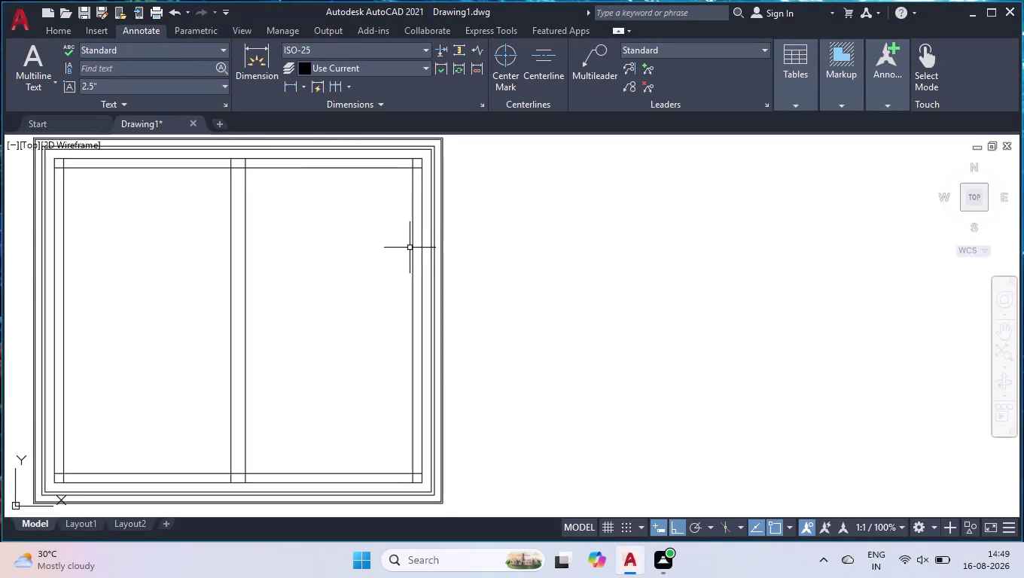
Select the first old inner vertical lines, then window-select more of the old lines.
scroll(up, 3)
scroll(up, 3)
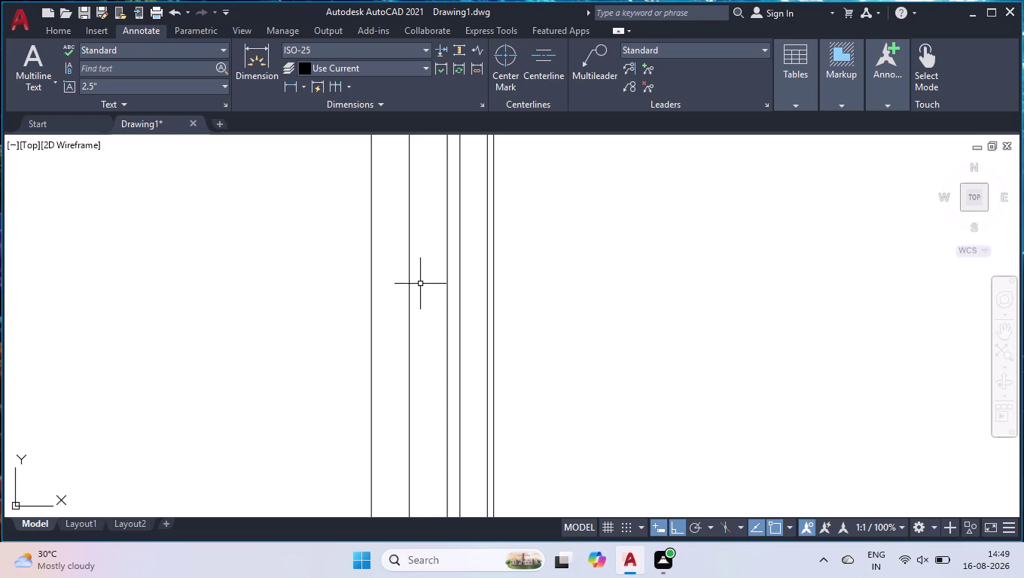
scroll(down, 3)
scroll(up, 3)
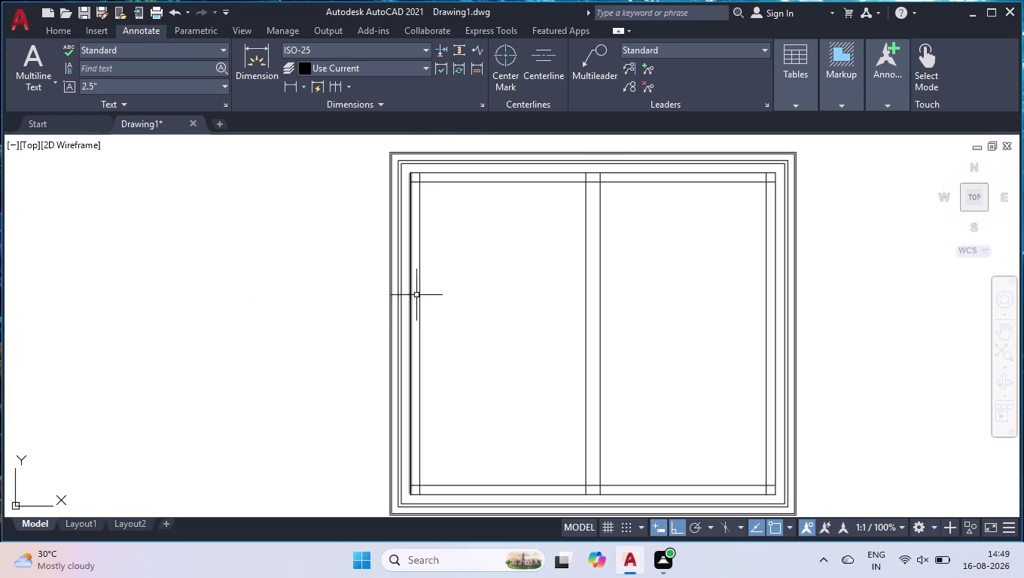
scroll(up, 3)
scroll(up, 3)
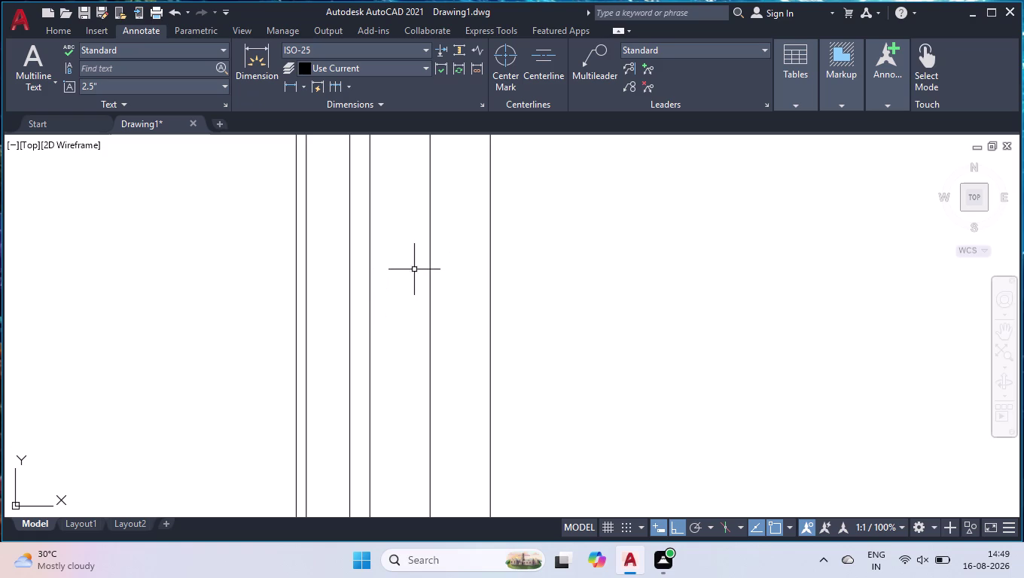
click(552, 256)
click(460, 319)
scroll(down, 3)
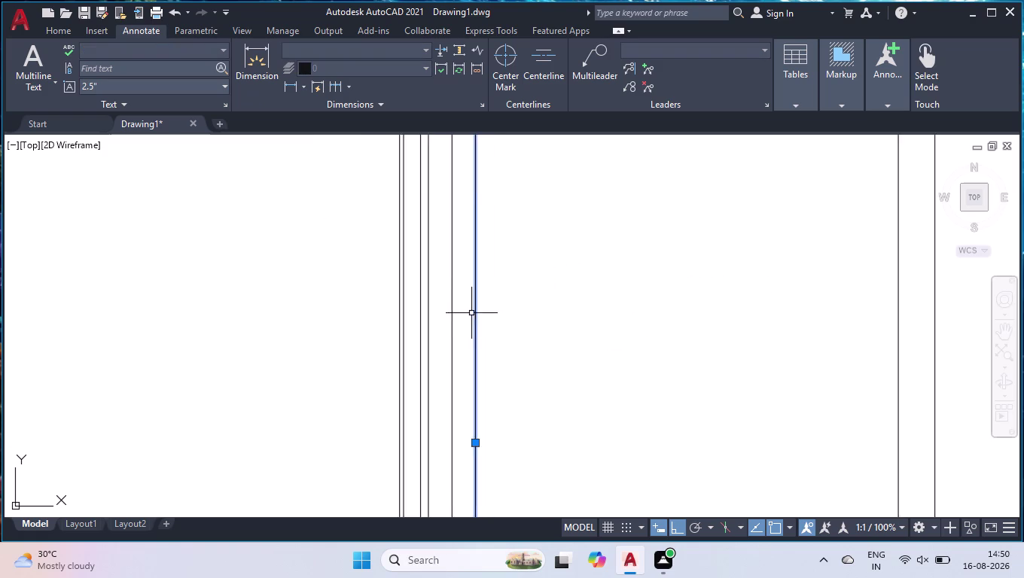
scroll(down, 3)
click(537, 212)
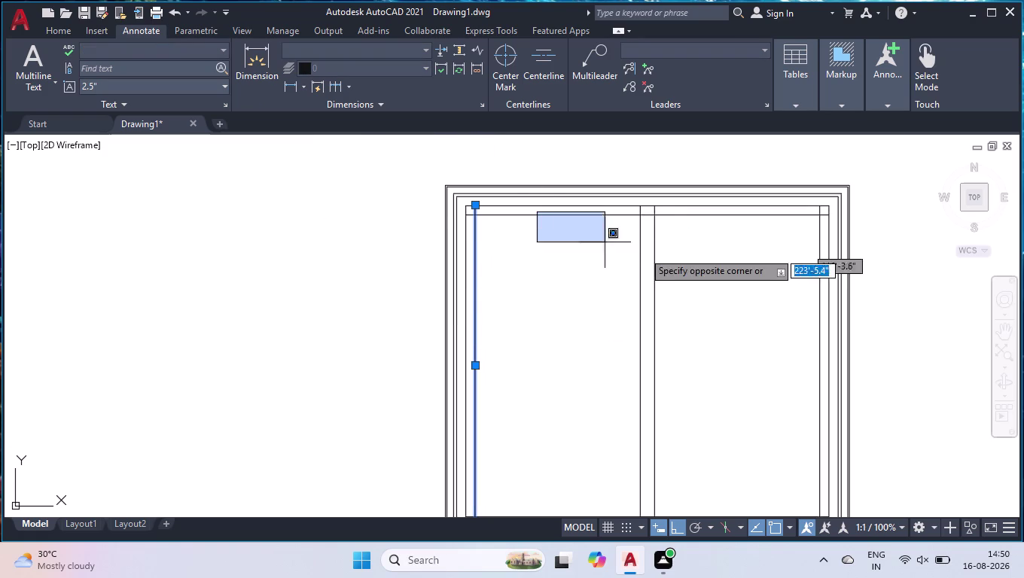
click(687, 257)
Add the middle, horizontal, right and bottom old lines to the selection and delete them.
click(705, 248)
click(584, 315)
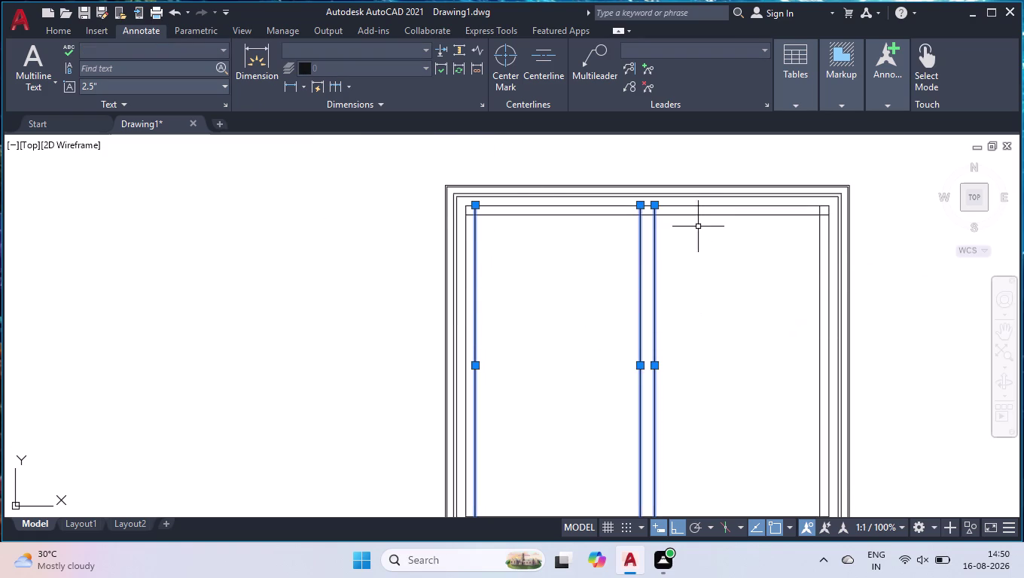
click(703, 215)
click(821, 304)
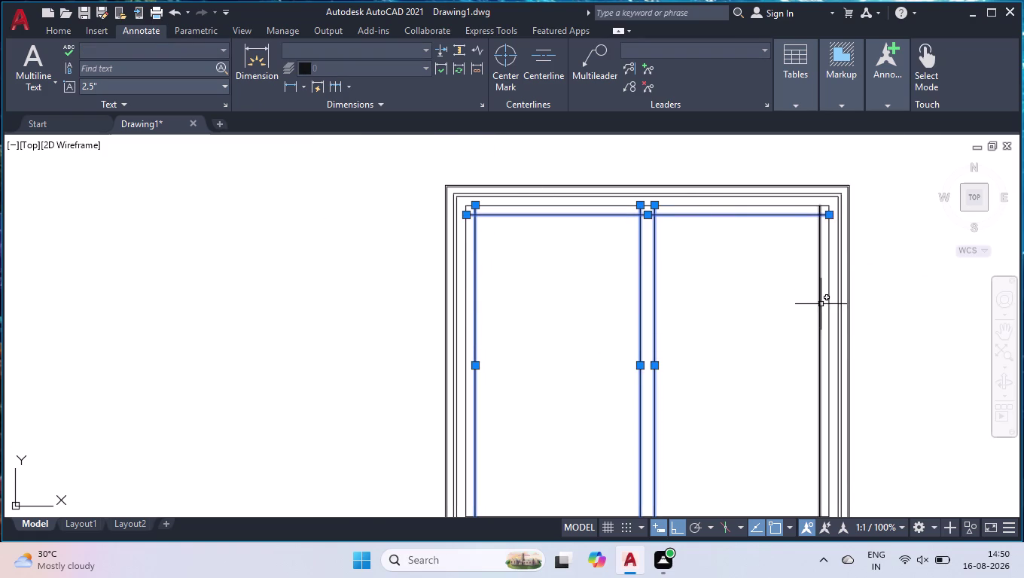
scroll(down, 3)
scroll(up, 3)
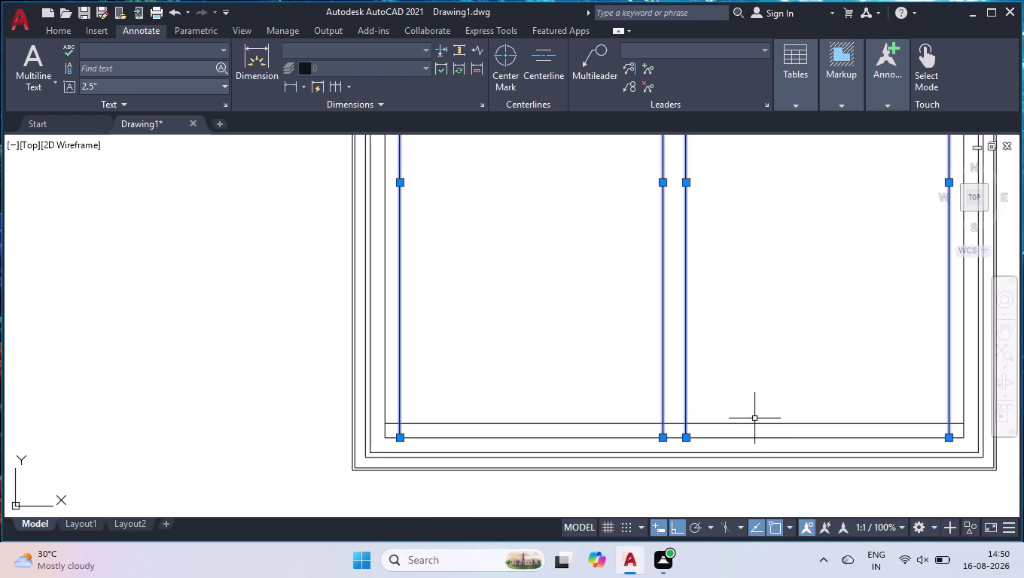
click(753, 421)
key(Delete)
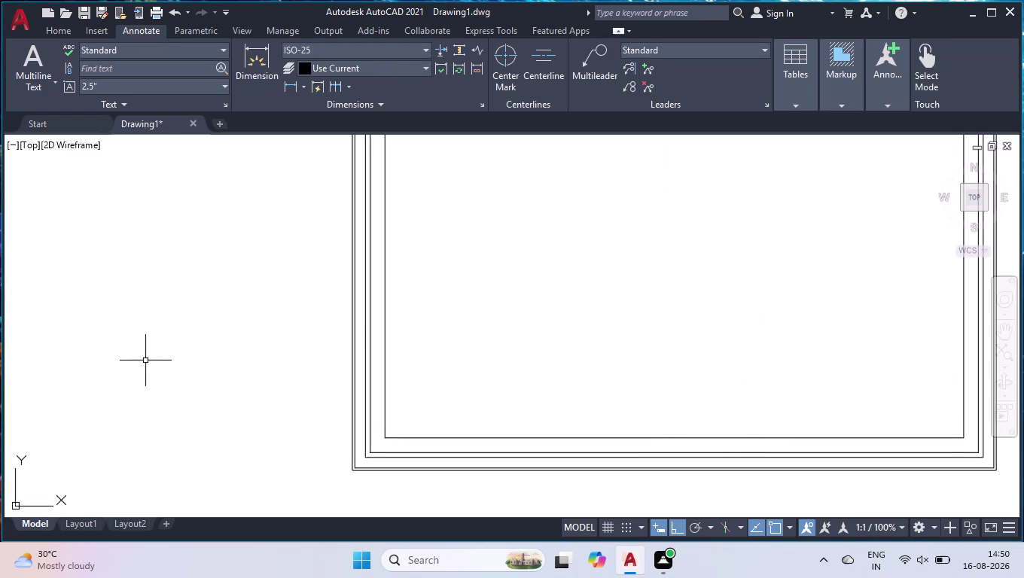
Begin entering the linear dimension command.
scroll(up, 3)
key(d)
key(l)
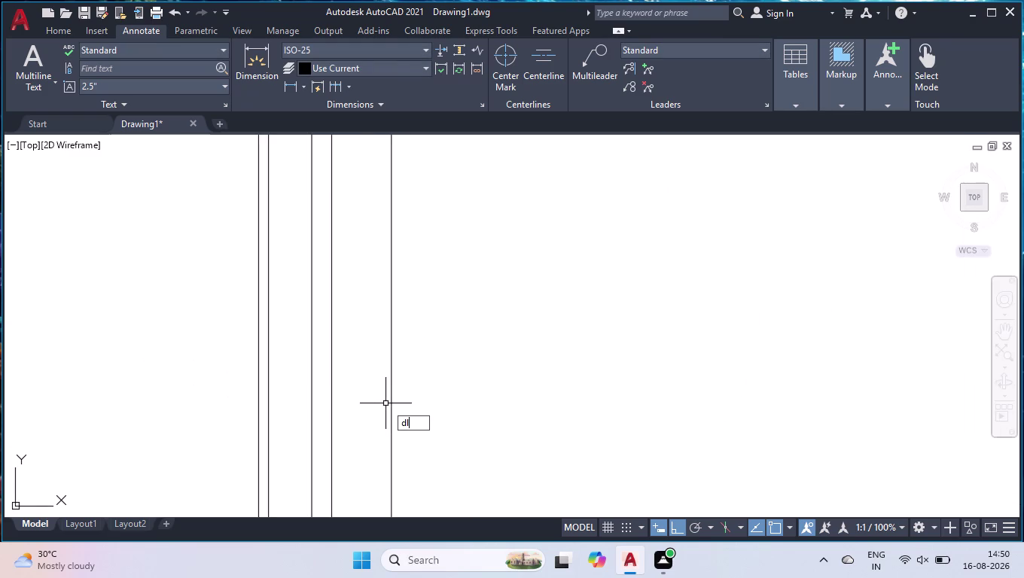
key(i)
key(Return)
click(385, 403)
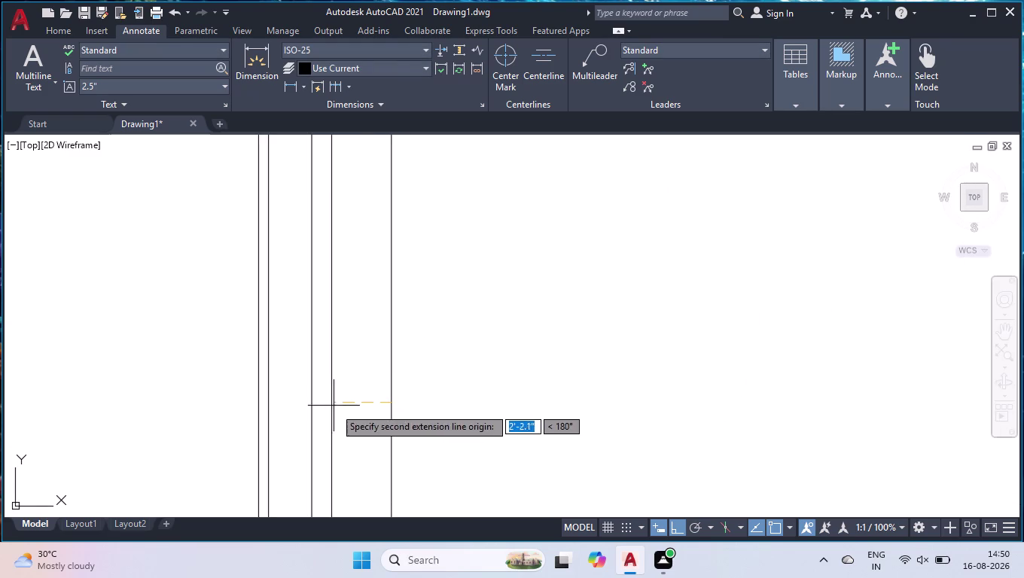
click(327, 404)
key(space)
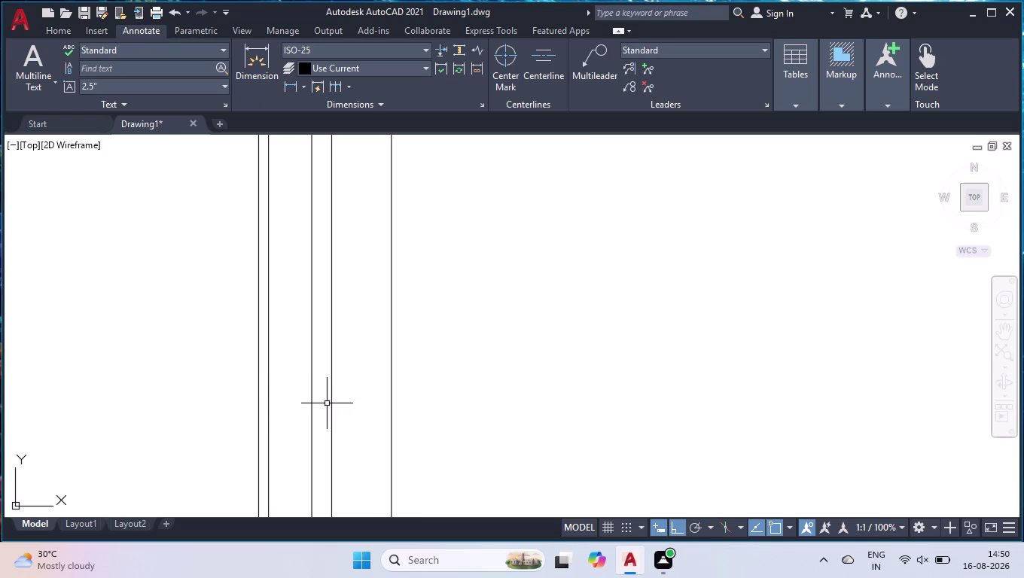
scroll(down, 3)
scroll(down, 3)
scroll(down, 3)
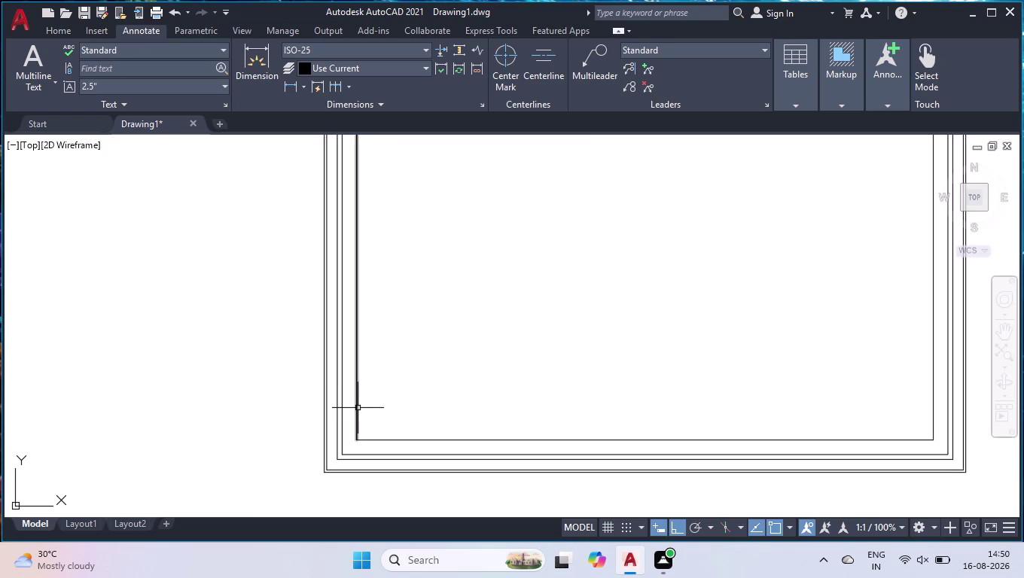
scroll(down, 3)
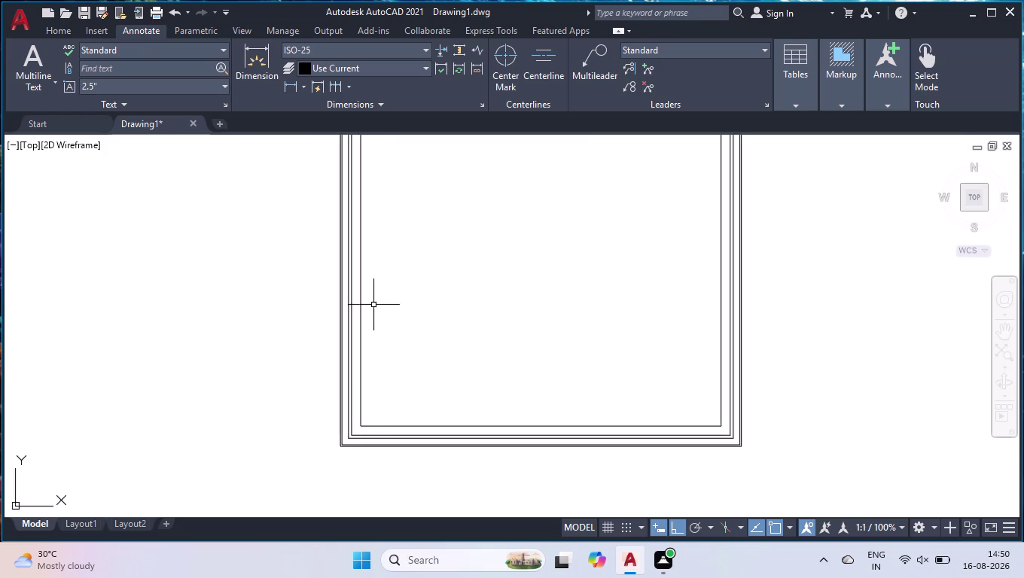
scroll(down, 3)
scroll(up, 3)
scroll(up, 3)
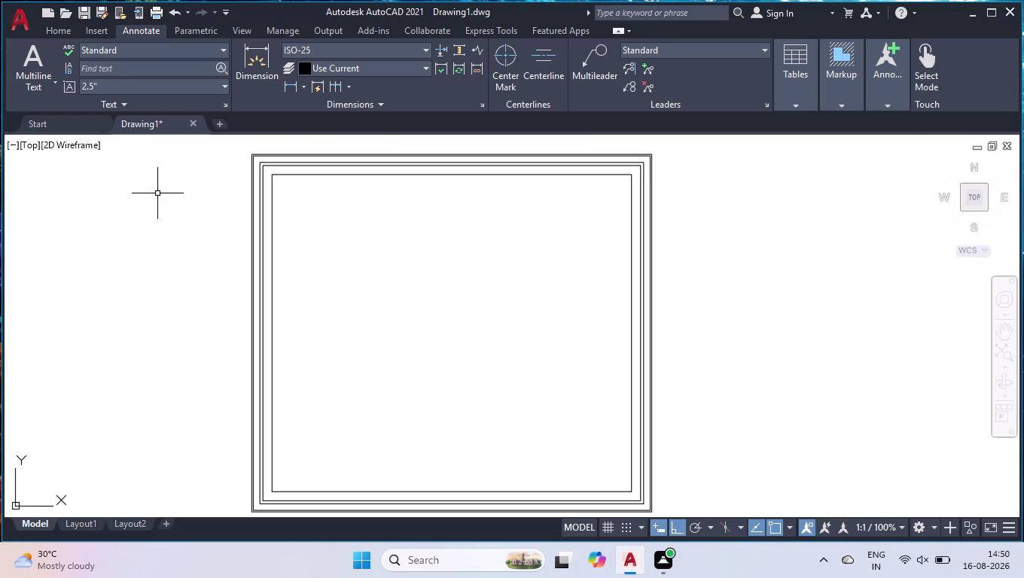
scroll(up, 3)
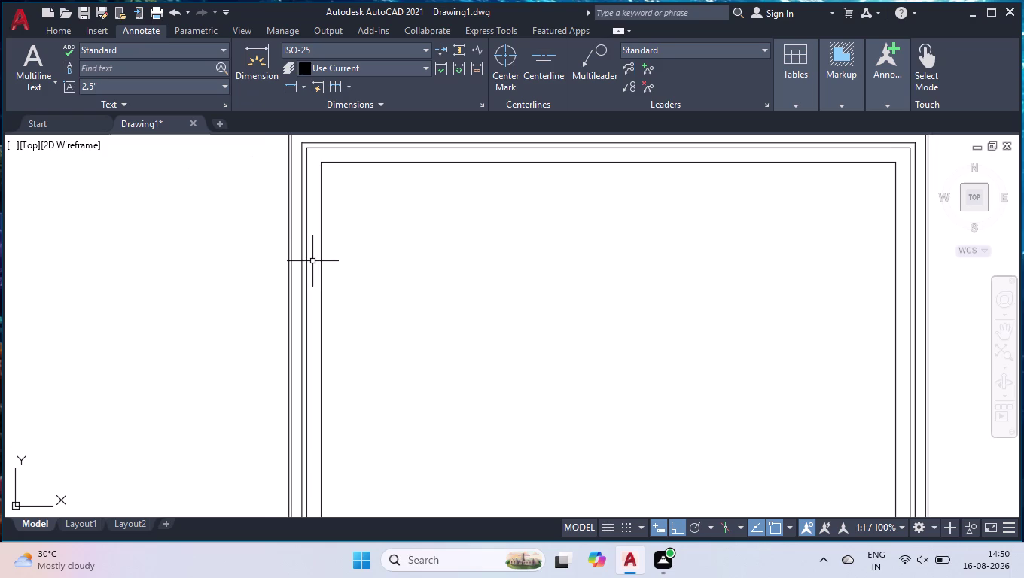
Start OFFSET with a mistaken 40'5.5" distance, then cancel and restart it.
text(off)
key(Return)
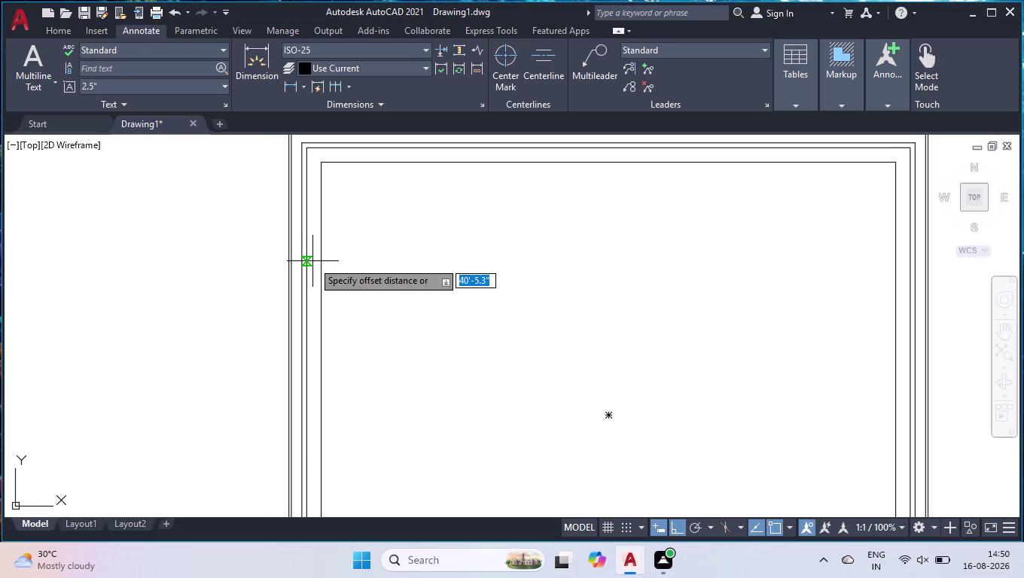
text(4)
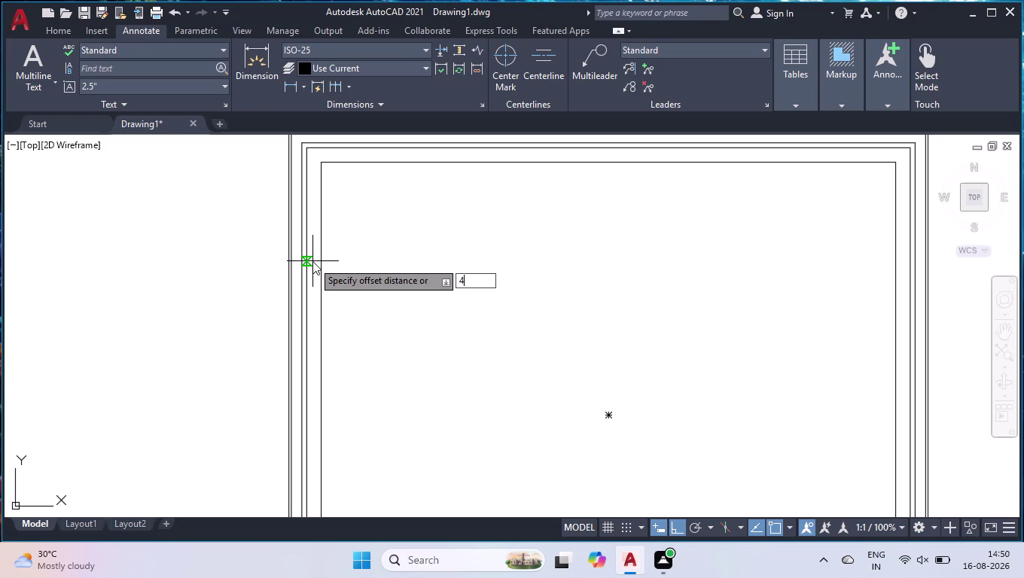
text(0)
key(apostrophe)
key(5)
text(.)
text(5")
key(Return)
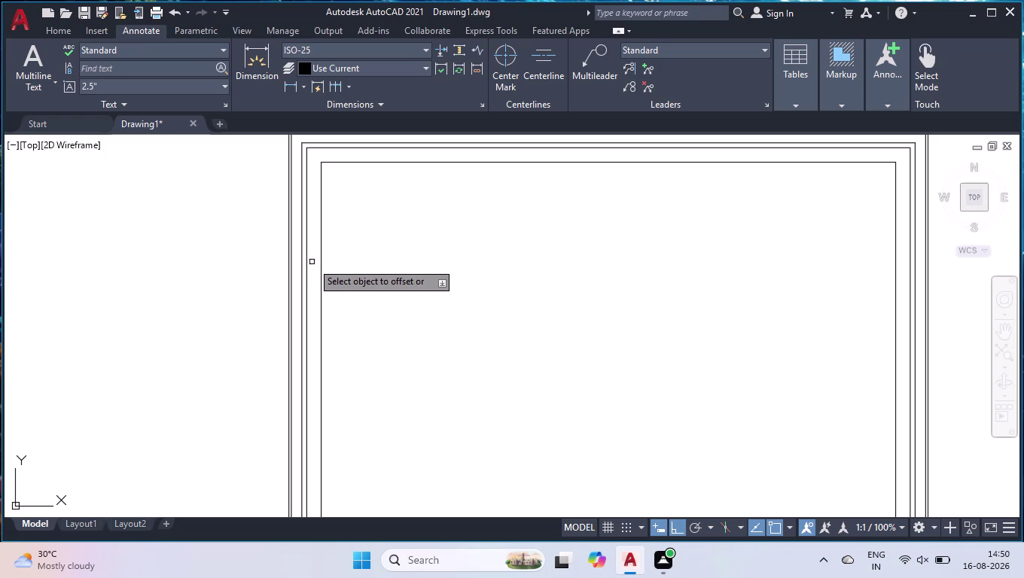
key(space)
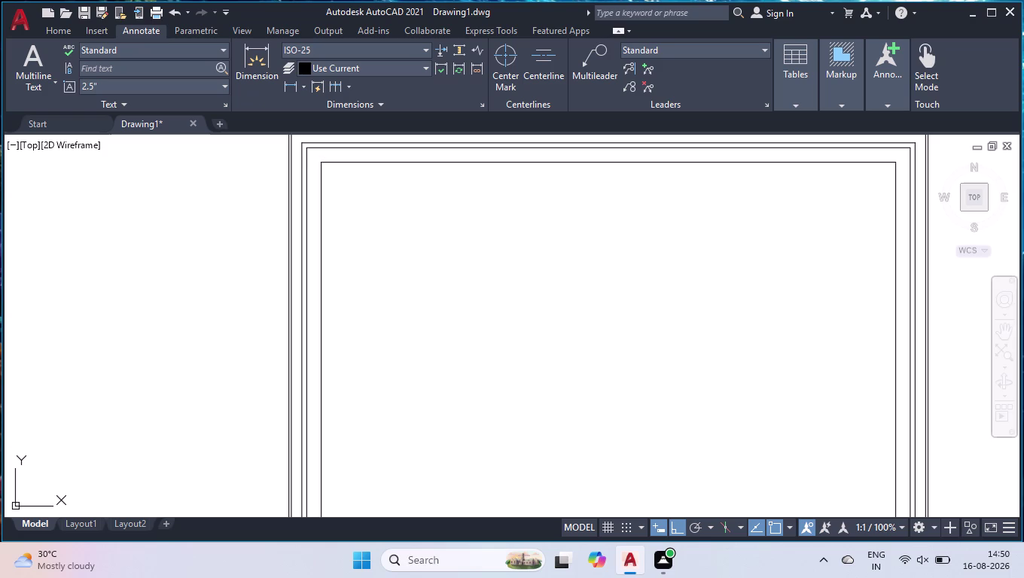
key(space)
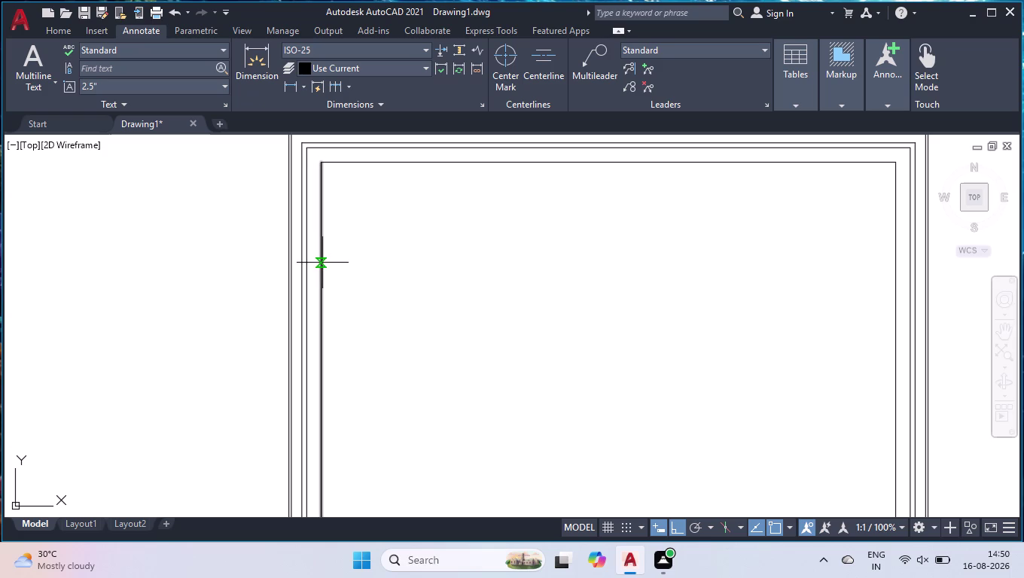
Offset the inner left vertical line 40'5.25" to the right as a divider.
text(40')
text(5)
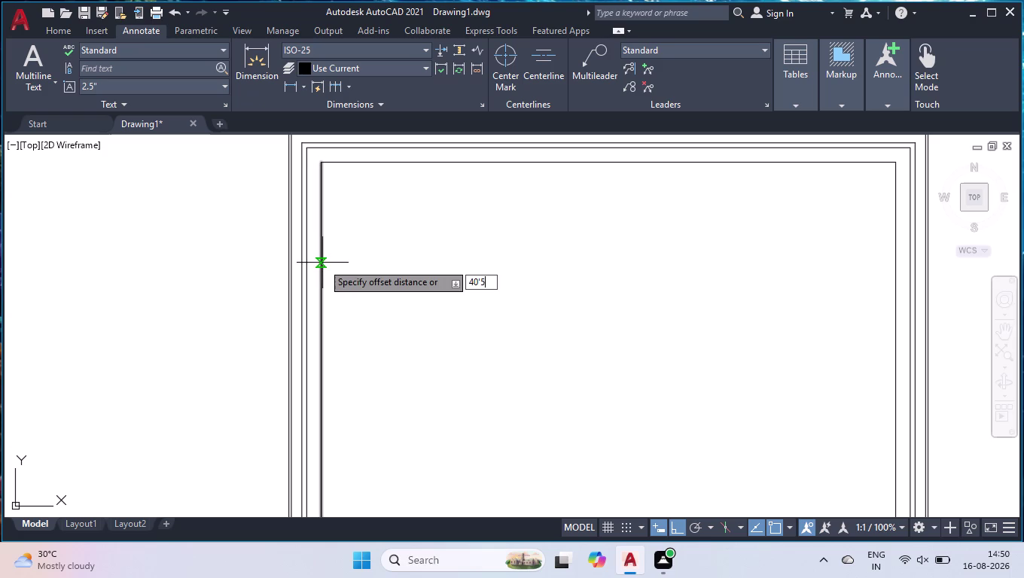
text(.)
text(25)
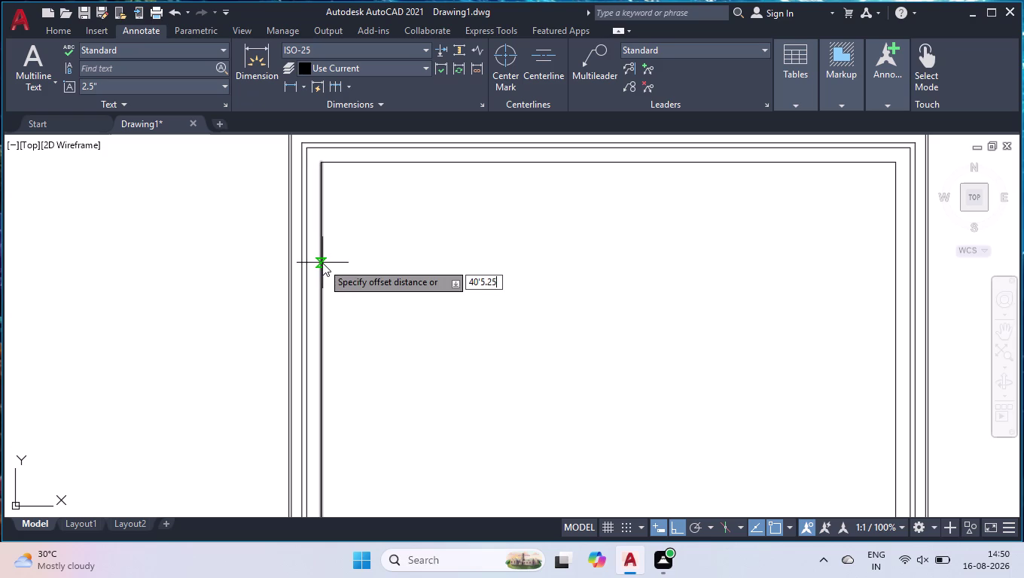
key(shift+quotedbl)
key(Return)
click(323, 264)
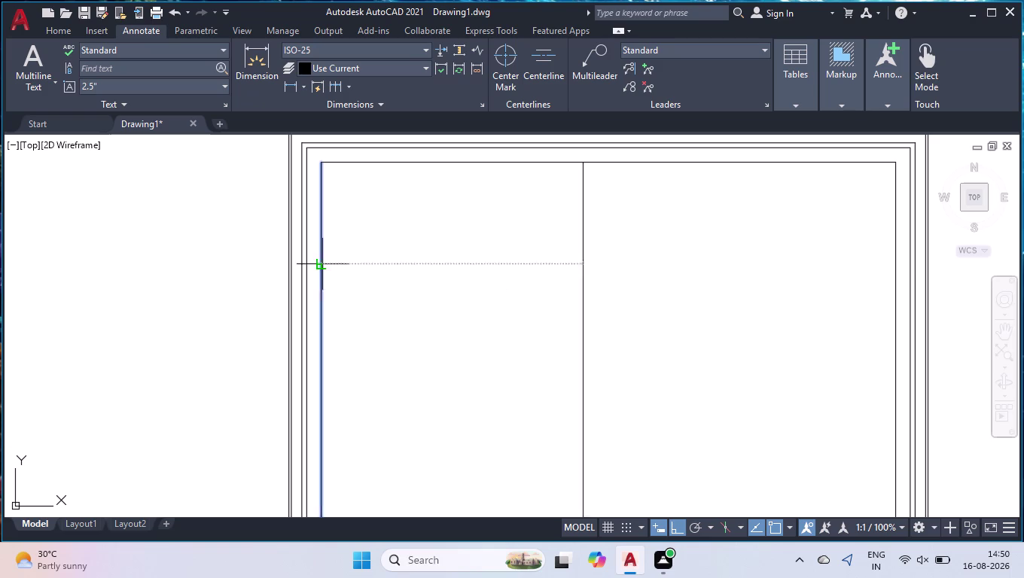
click(543, 246)
click(895, 275)
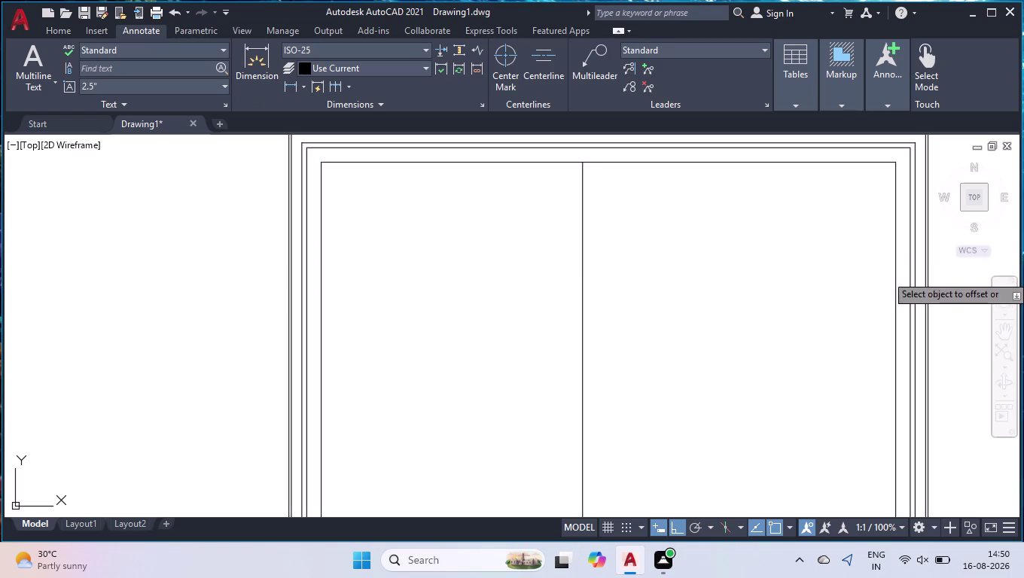
Add a second vertical divider and offset the top inner edge 5'8.5" downward.
click(747, 300)
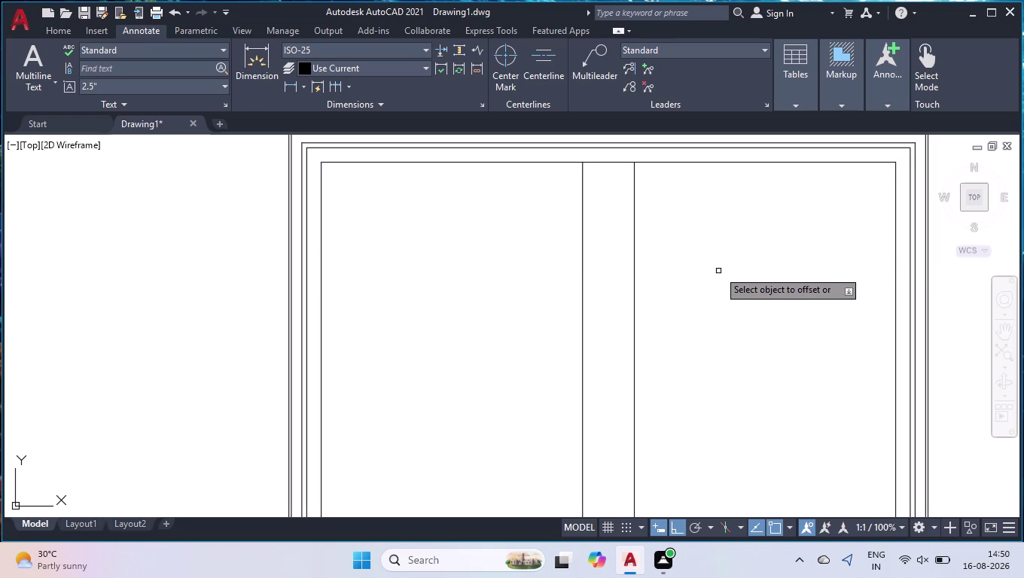
click(468, 162)
key(2)
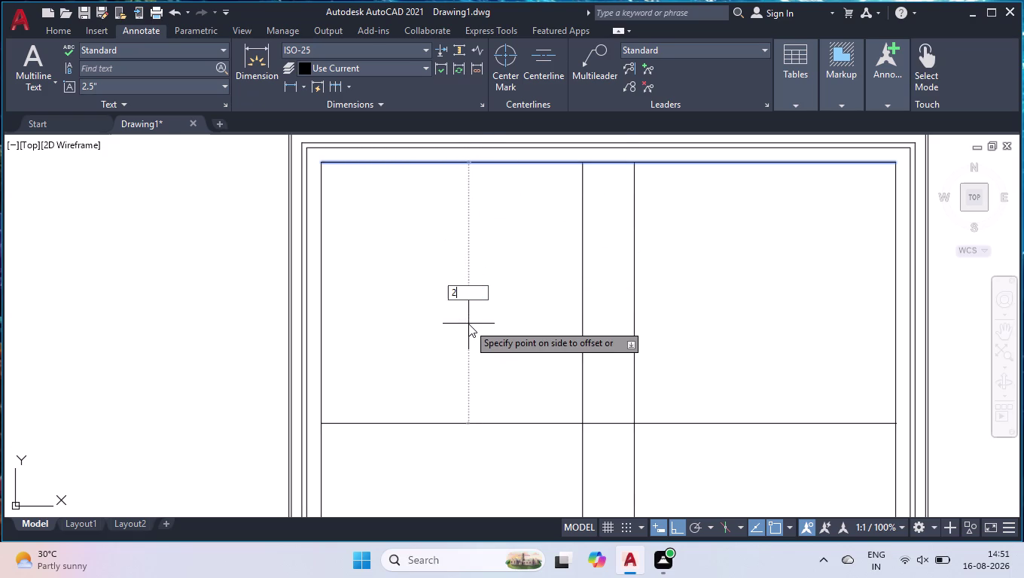
text(5'8)
text(.5")
key(Return)
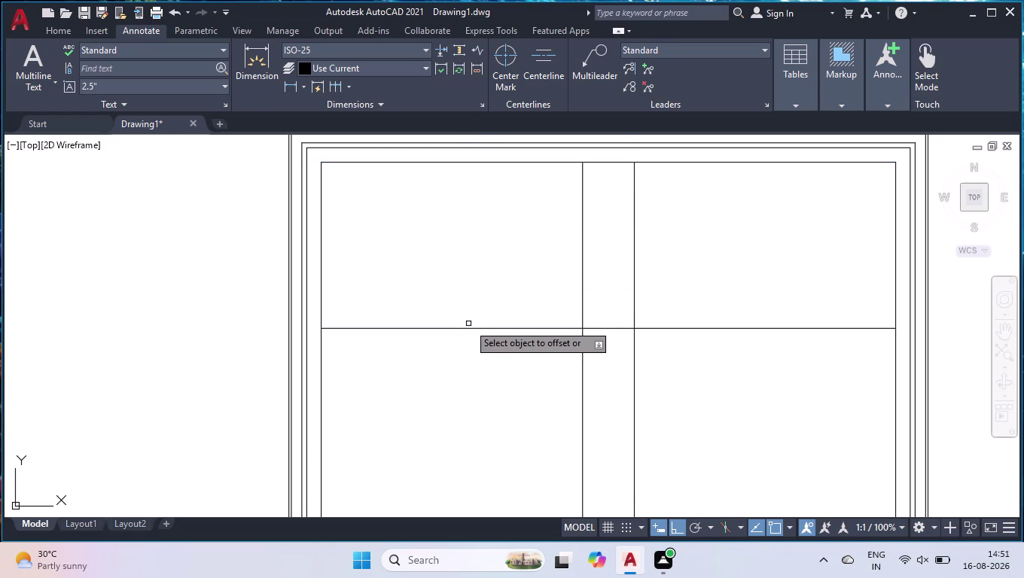
key(Return)
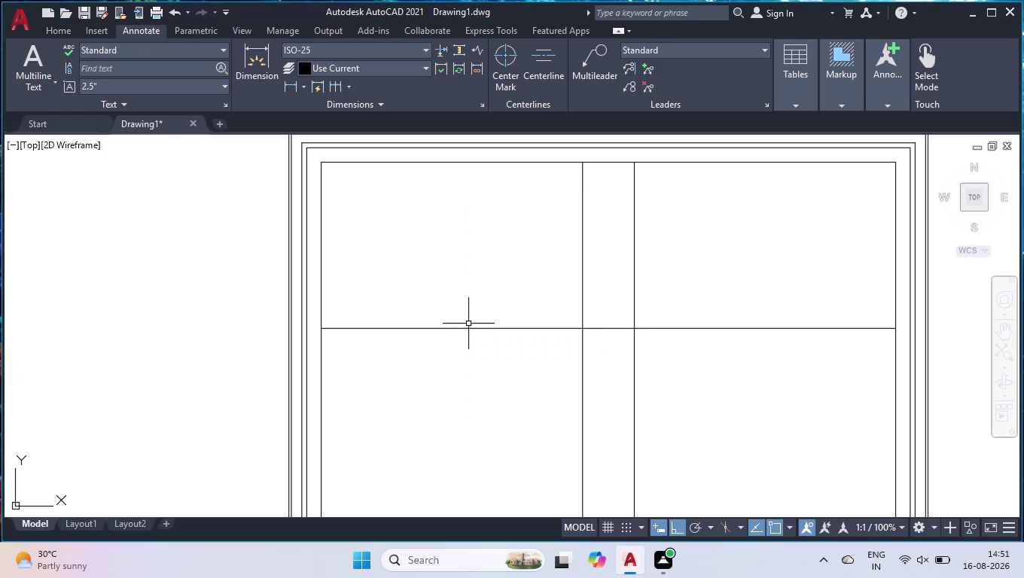